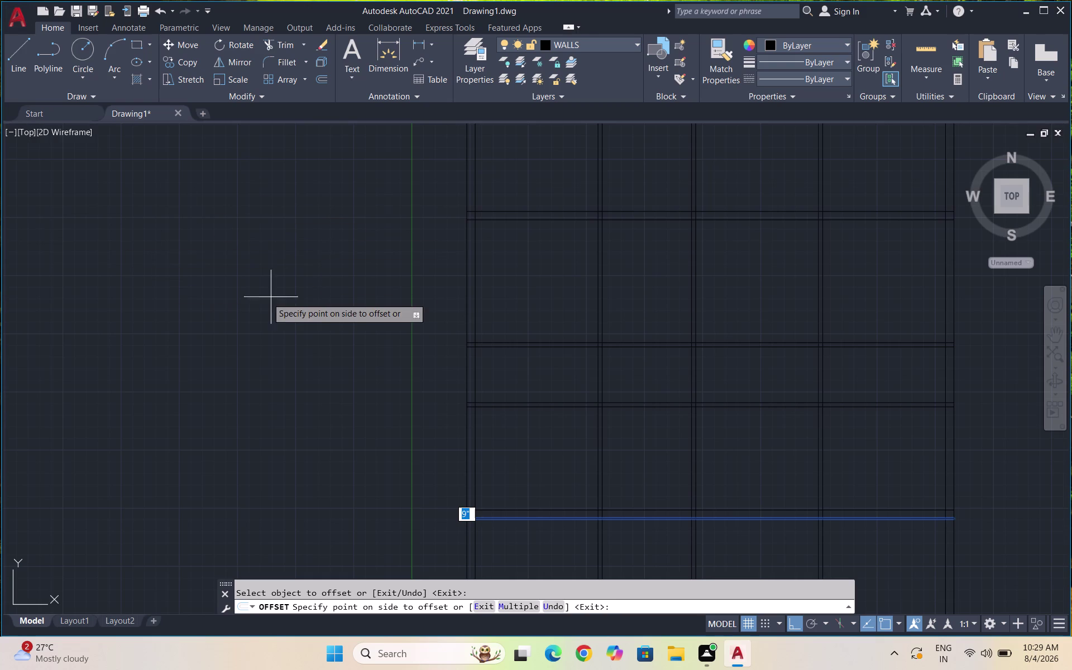
Place the offset copy just below the bottom wall line to double it.
click(564, 533)
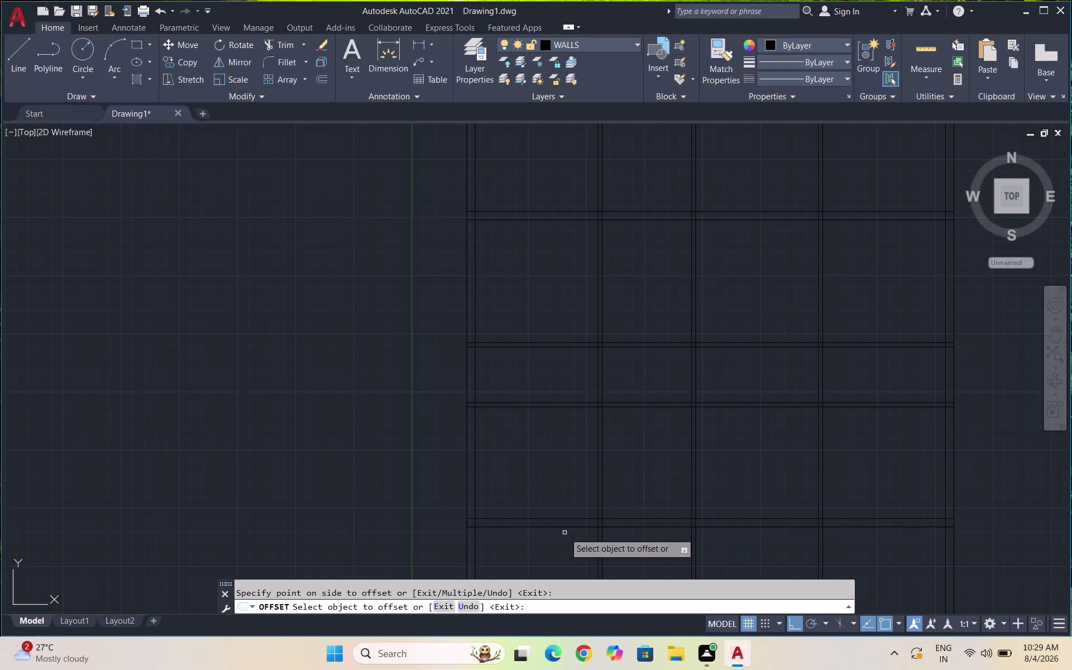
key(Escape)
Trim all overhanging wall line ends with fence drags, leaving a closed 4x3 double-walled grid.
text(TR)
key(Return)
key(Return)
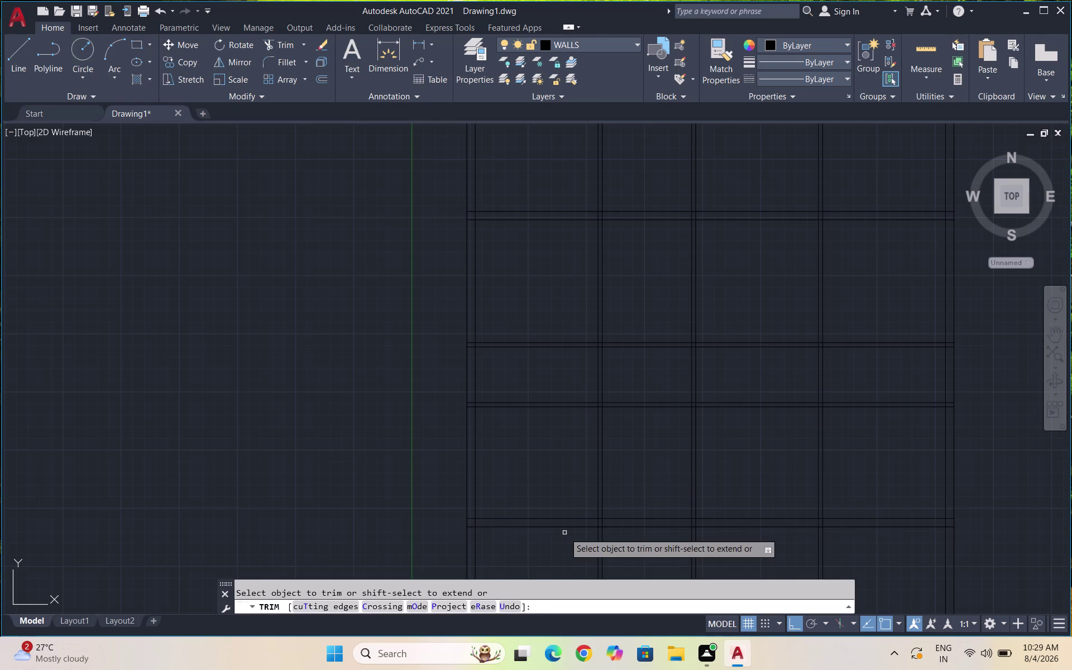
scroll(down, 3)
scroll(up, 3)
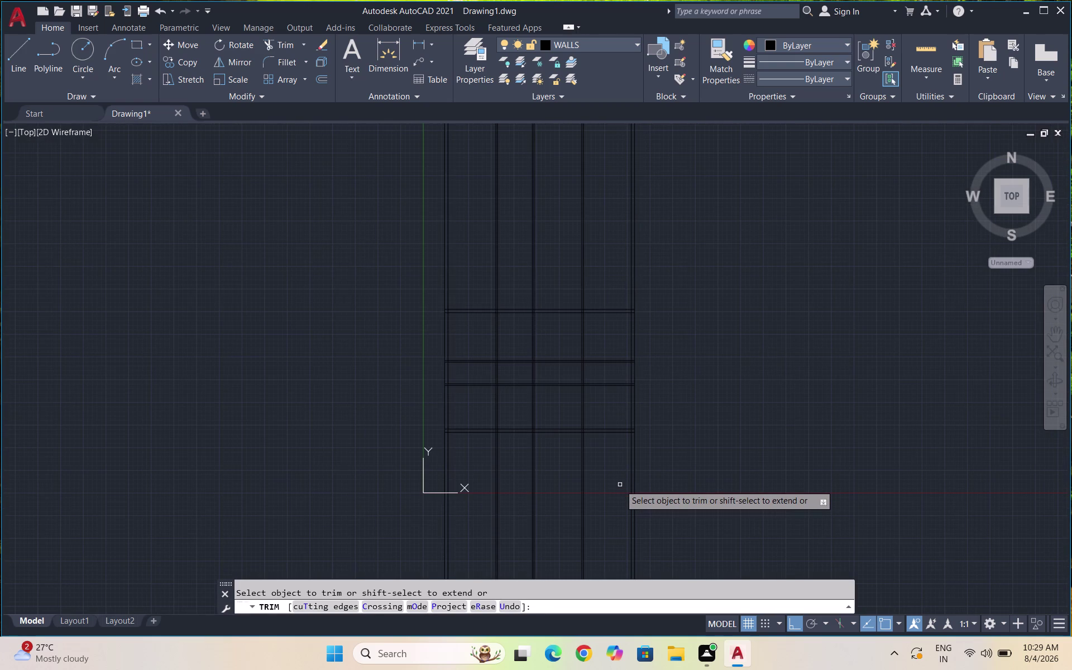
drag(666, 482, 455, 475)
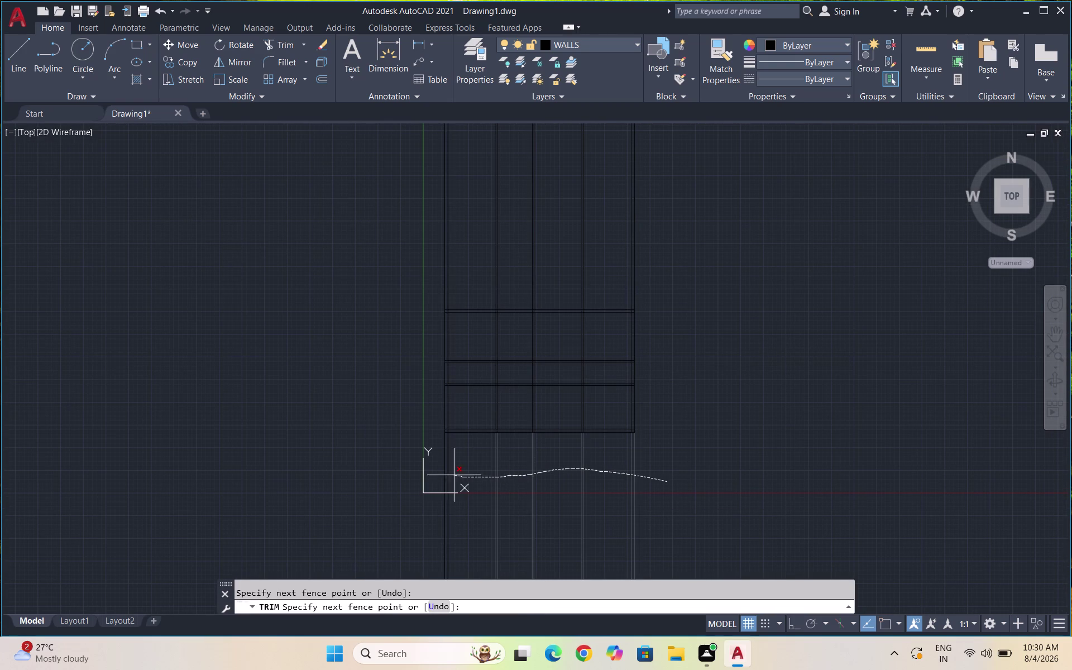
drag(455, 475, 439, 473)
drag(735, 192, 345, 260)
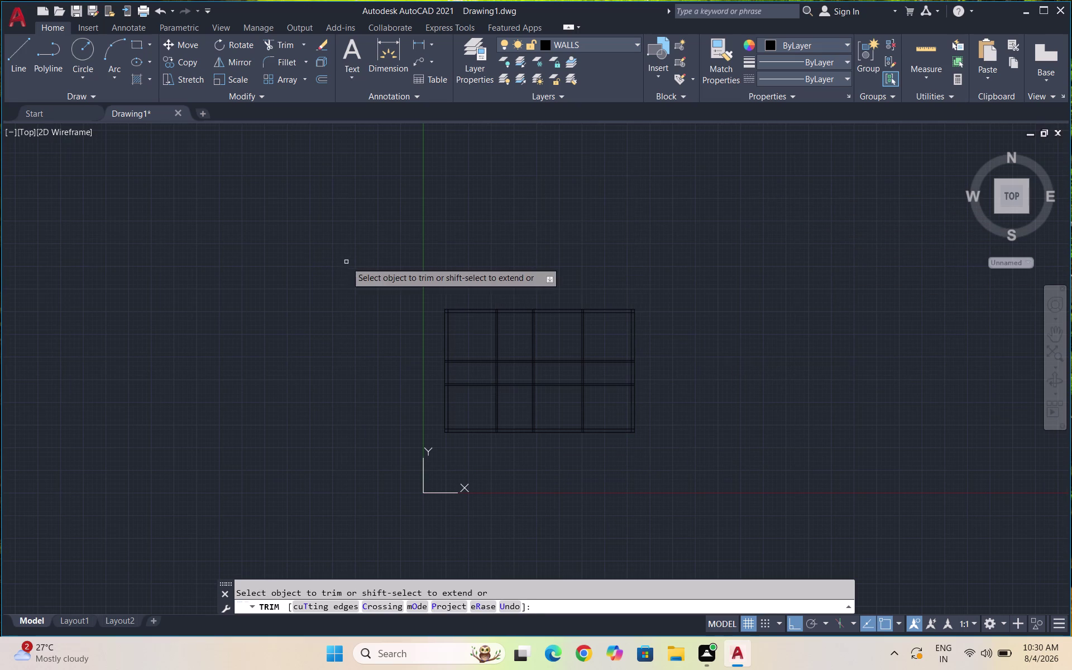
key(Escape)
key(Escape)
scroll(up, 3)
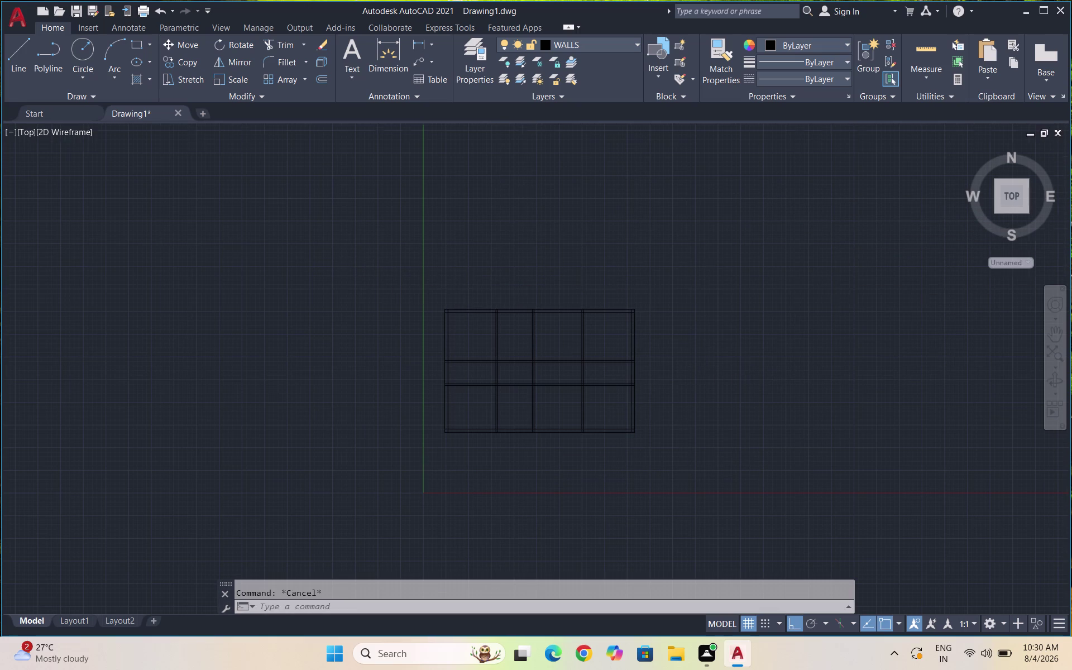